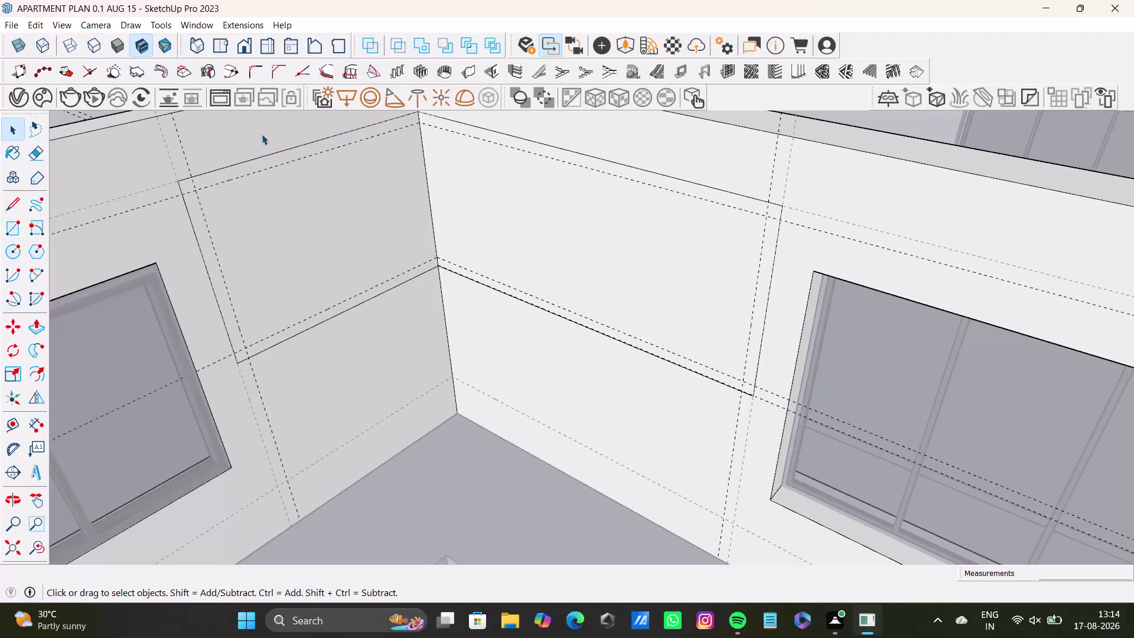
Try a rectangle from the band's upper-left corner to the wall corner, then undo it.
scroll(down, 3)
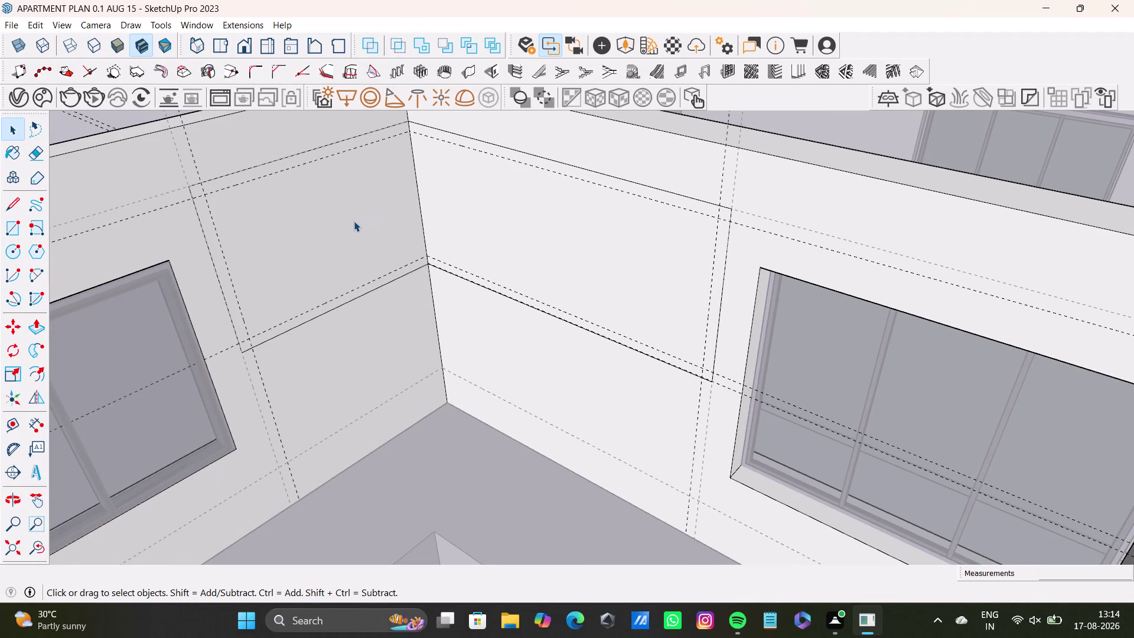
click(14, 226)
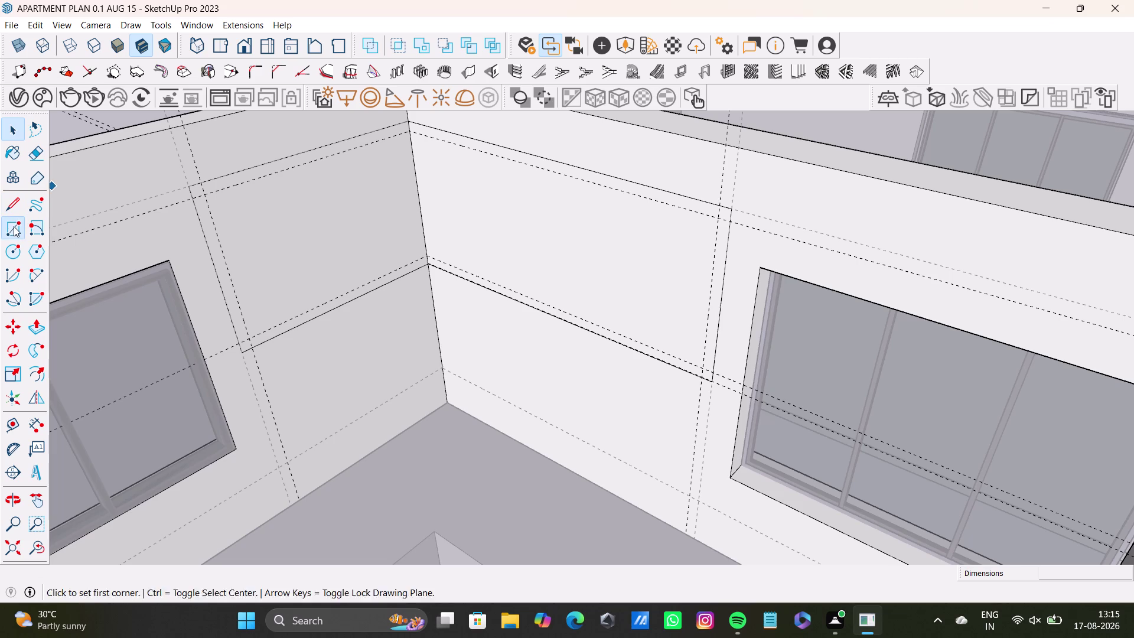
click(207, 193)
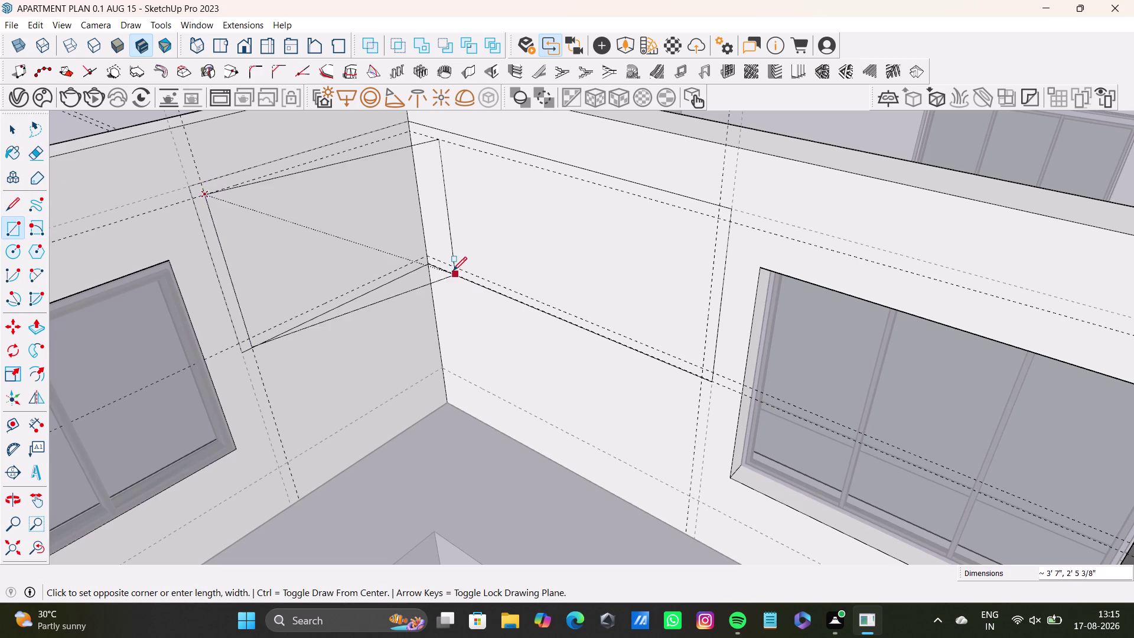
click(423, 259)
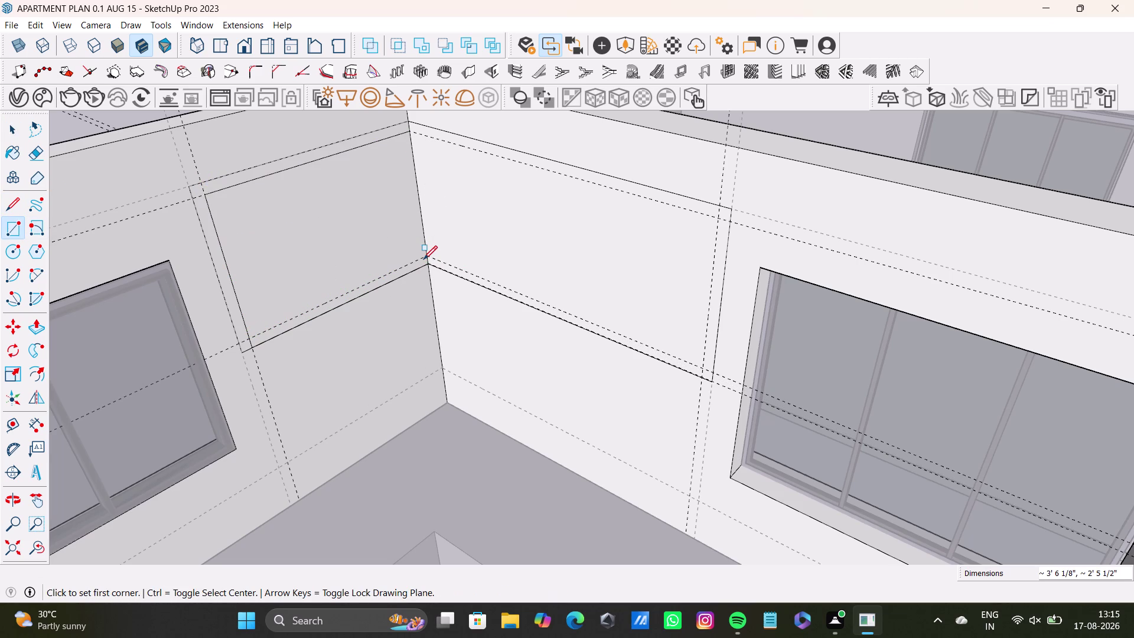
key(ctrl+z)
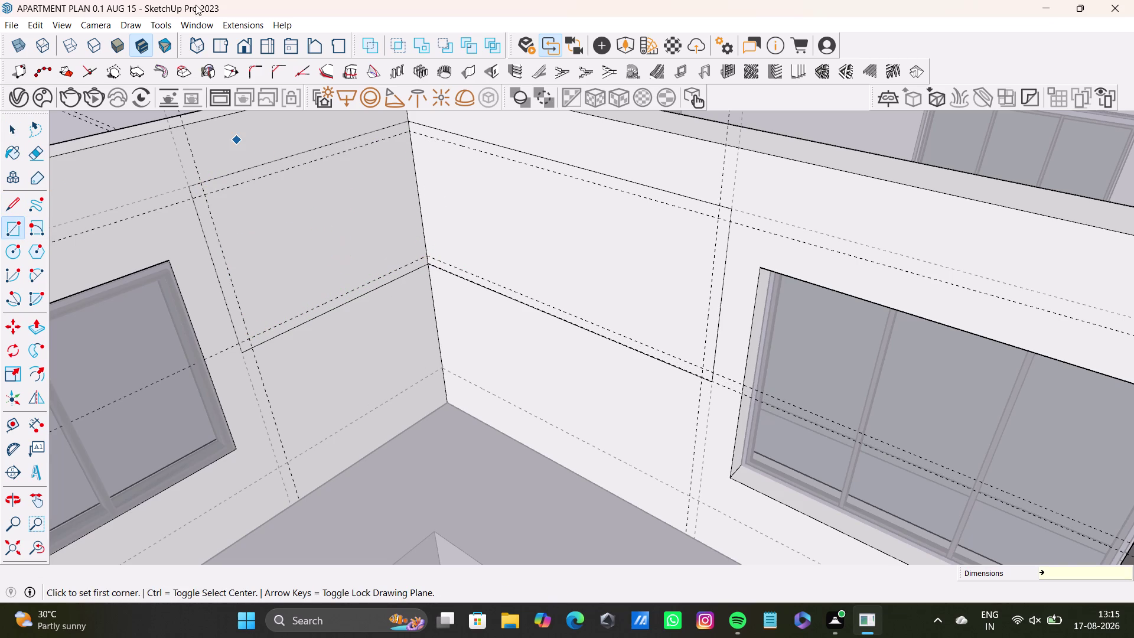
Draw the band's top edges on both walls and its right end down to the lower guide.
click(11, 206)
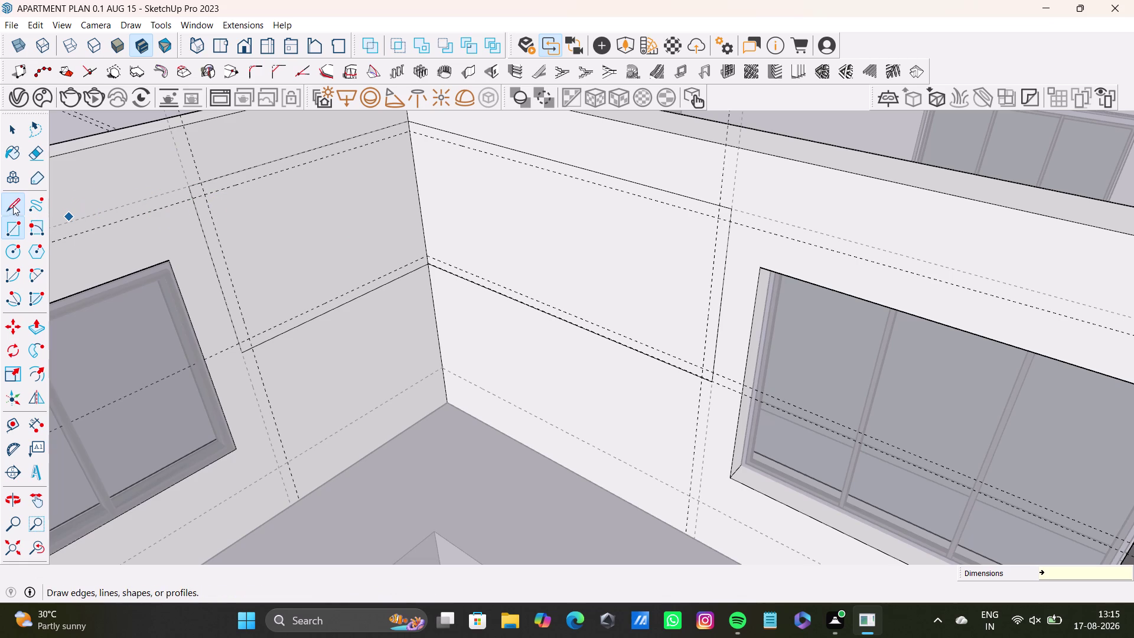
drag(202, 194, 214, 188)
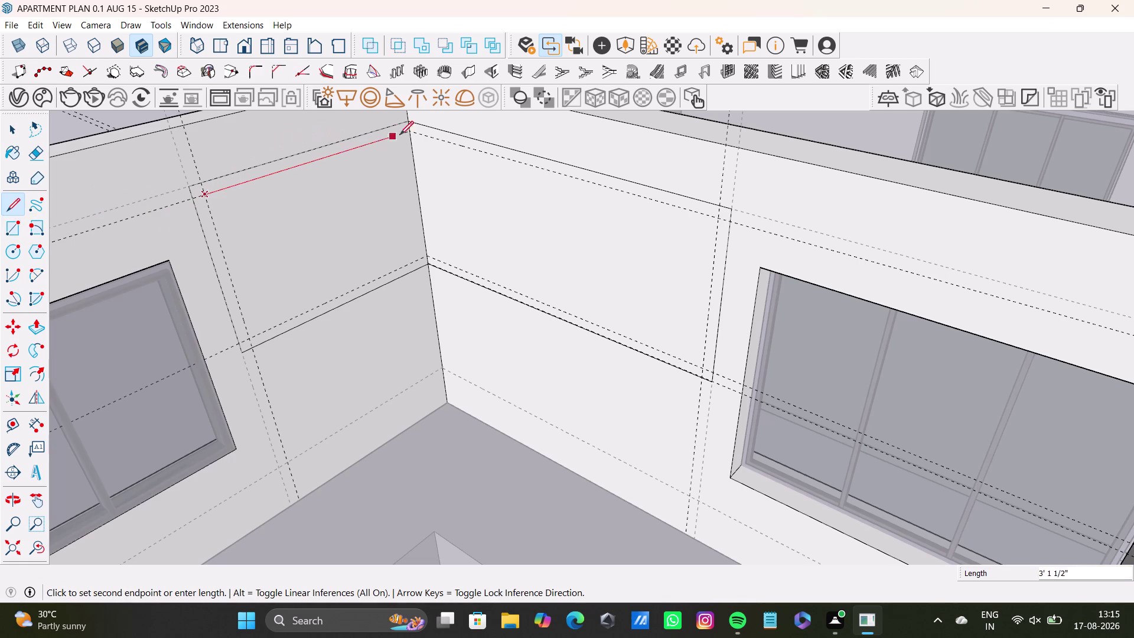
click(408, 134)
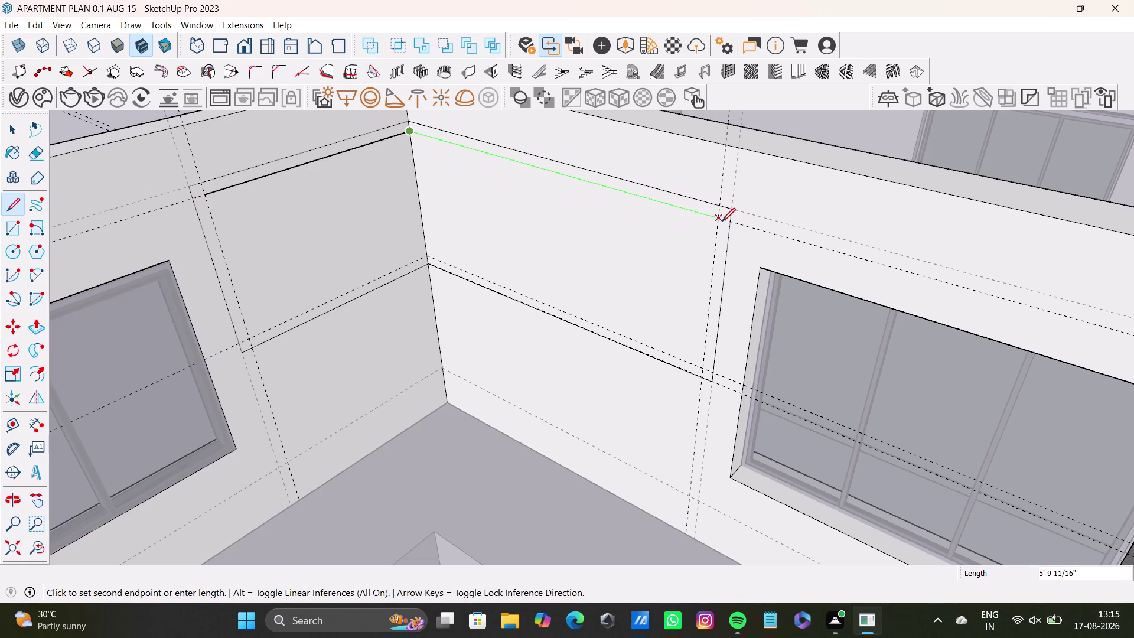
click(721, 222)
click(703, 367)
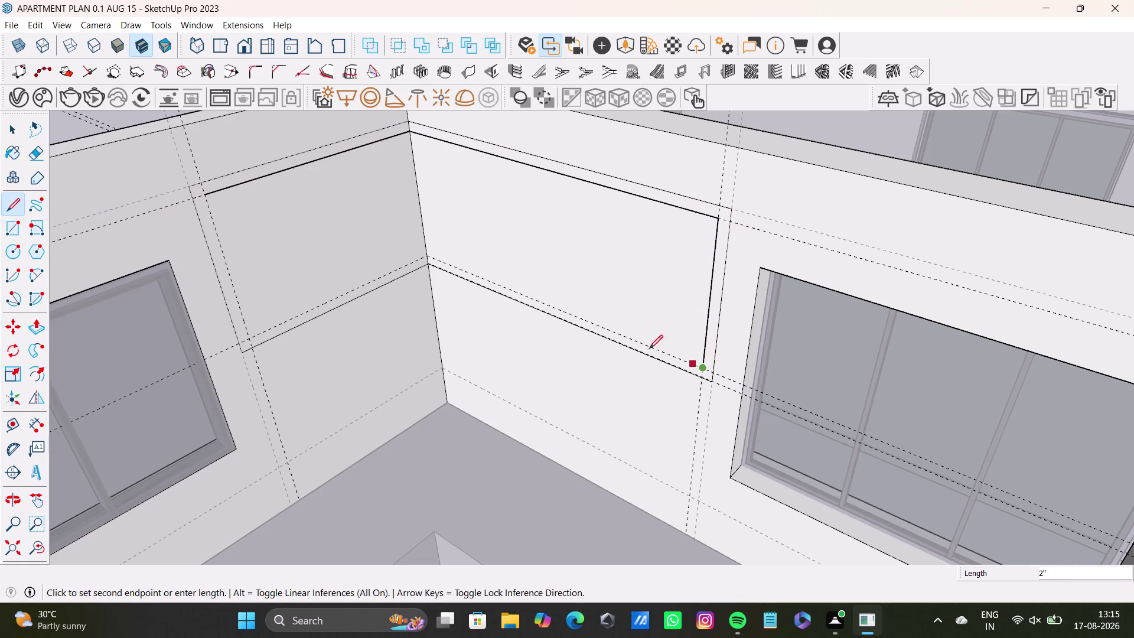
click(428, 259)
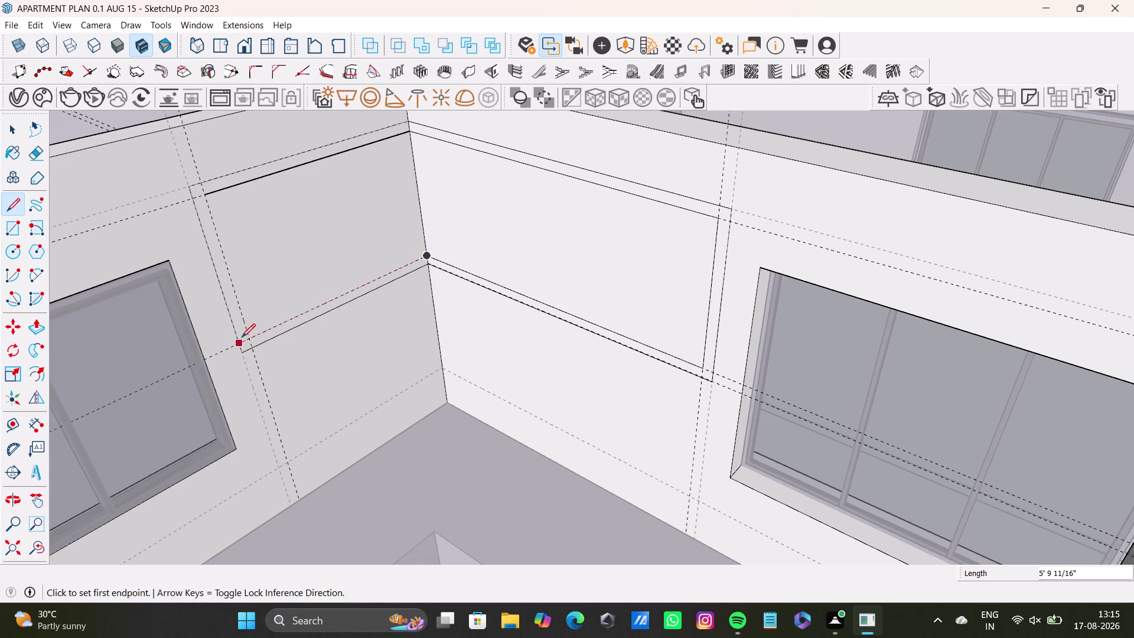
Draw the band's bottom edge to the wall corner and its left end edge, then orbit out.
click(249, 338)
click(424, 253)
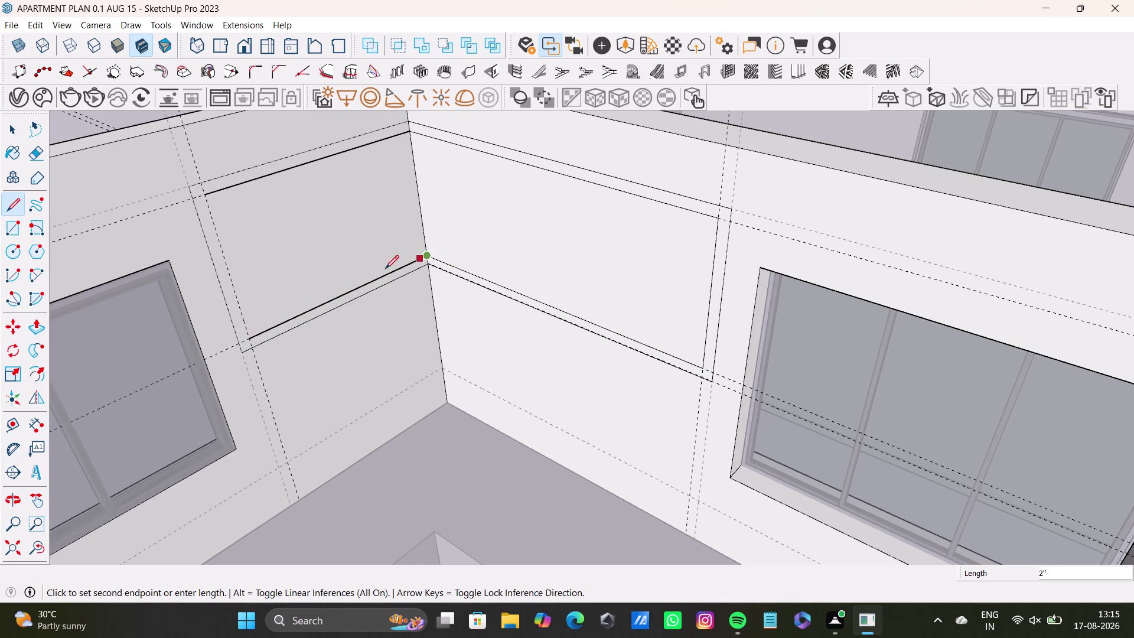
key(space)
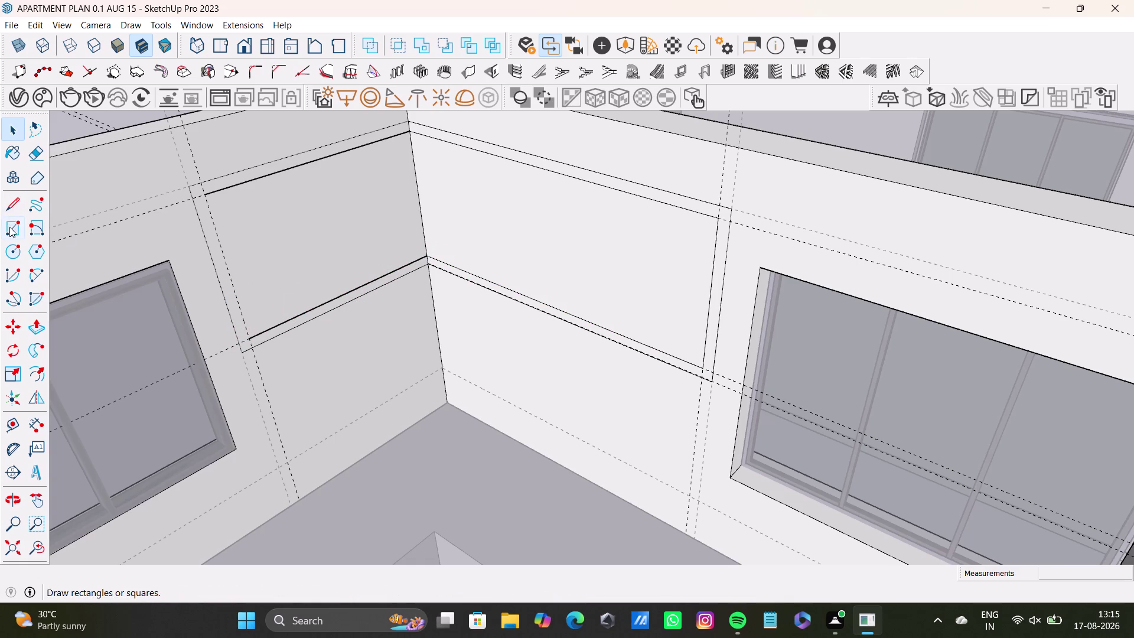
click(10, 227)
click(26, 203)
click(7, 209)
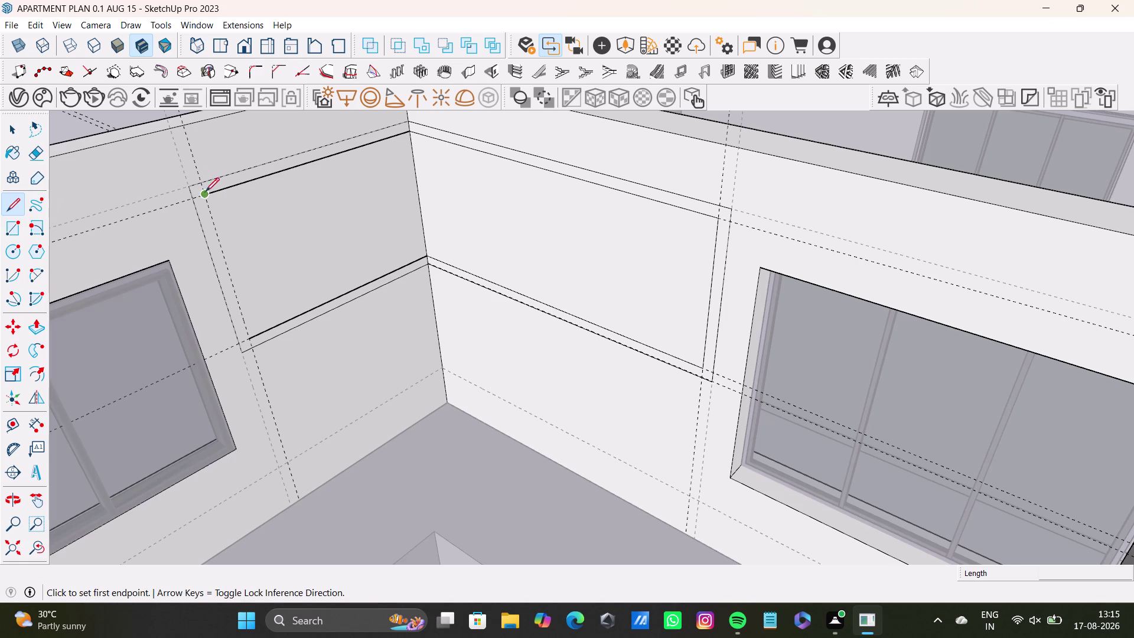
click(203, 195)
click(251, 334)
key(space)
scroll(down, 3)
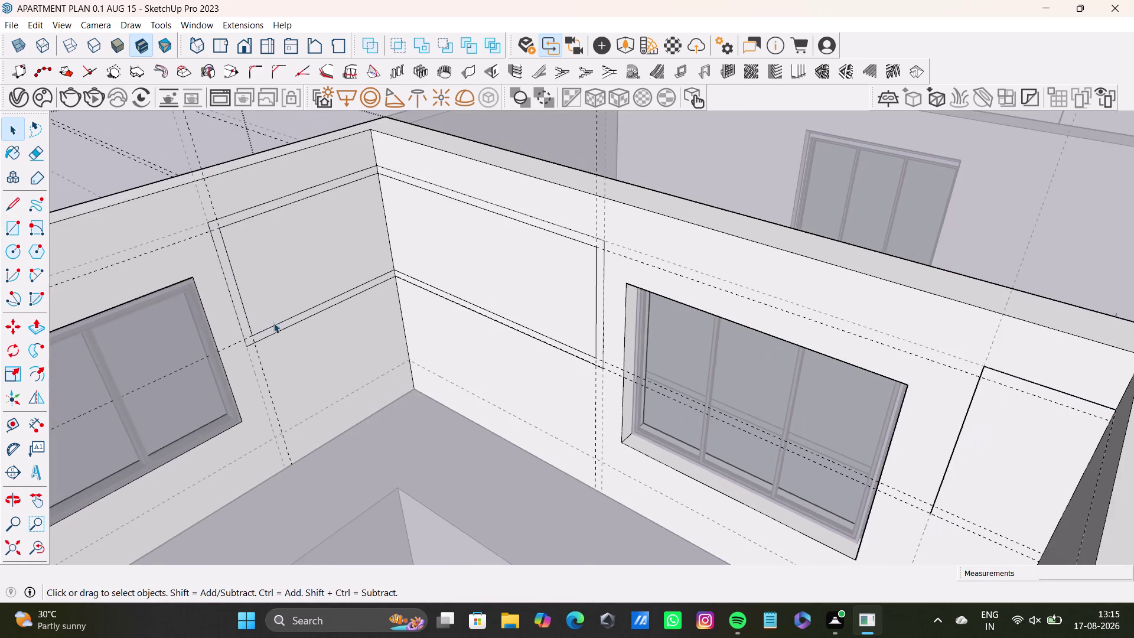
middle_drag(288, 316, 344, 353)
middle_drag(364, 354, 392, 334)
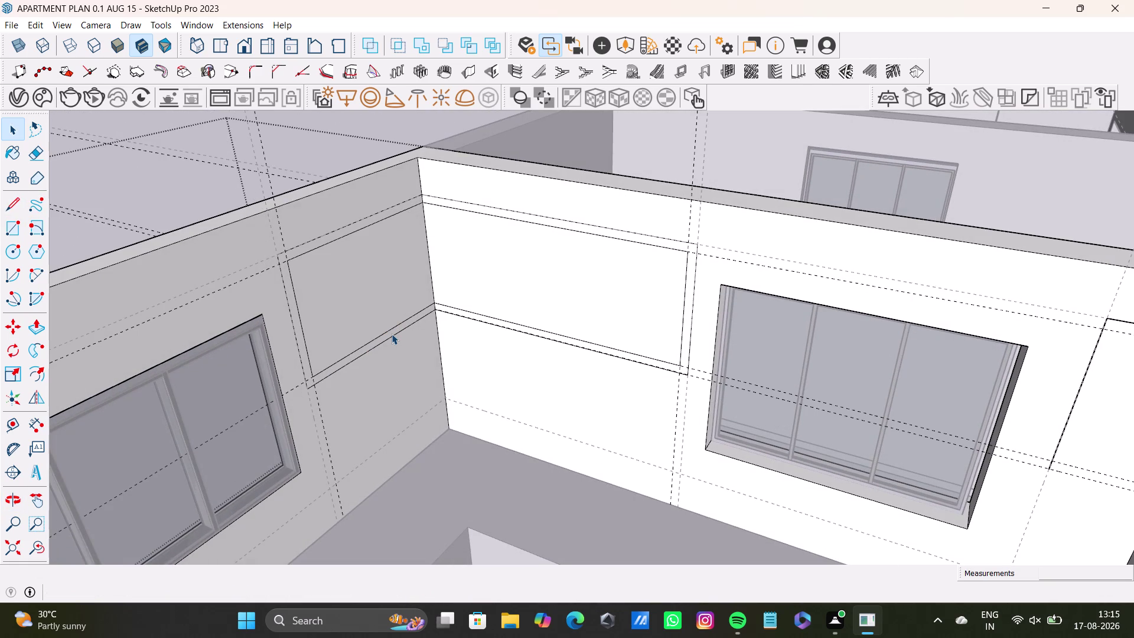